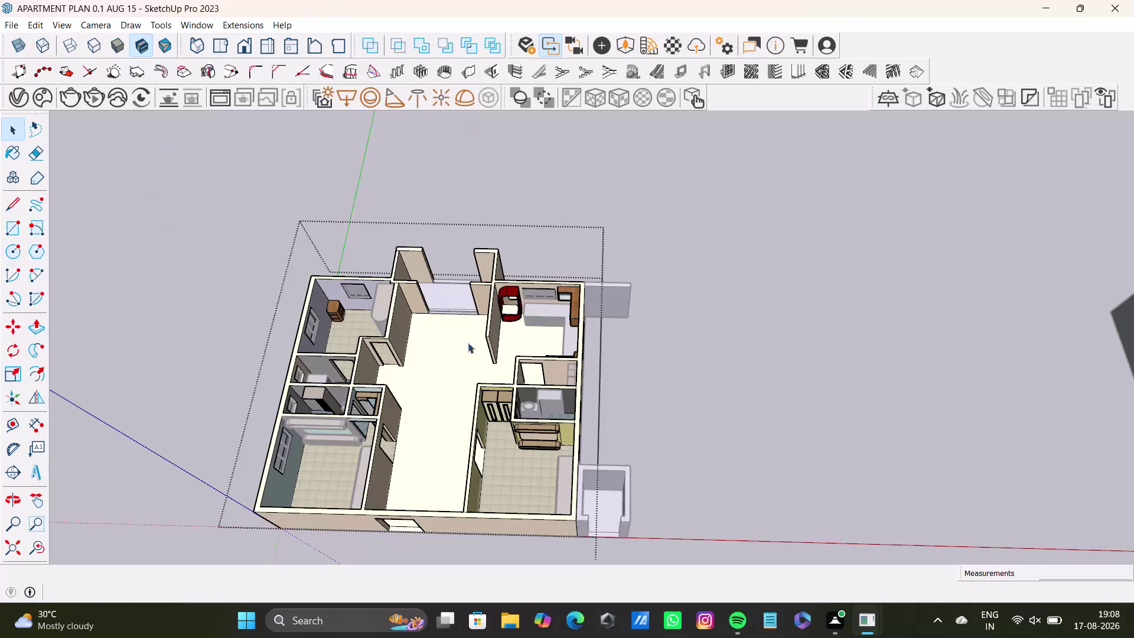
Orbit and zoom over the top-left bedroom, then across the bathrooms toward the kitchen.
click(650, 356)
click(750, 269)
scroll(up, 3)
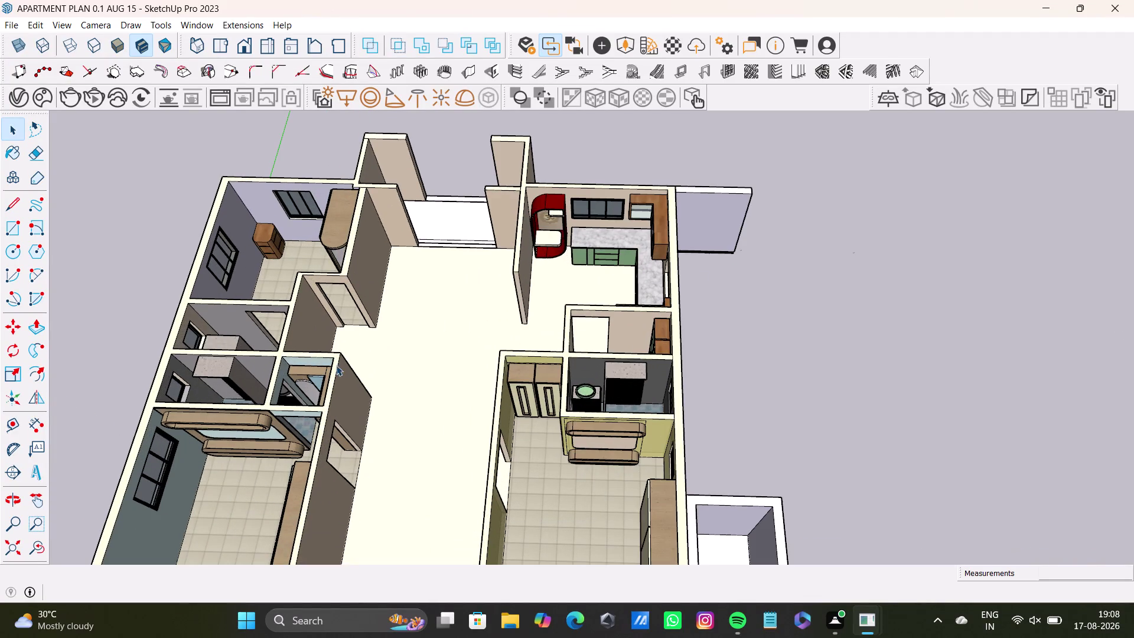
middle_drag(325, 314, 581, 388)
scroll(up, 3)
middle_drag(529, 341, 430, 400)
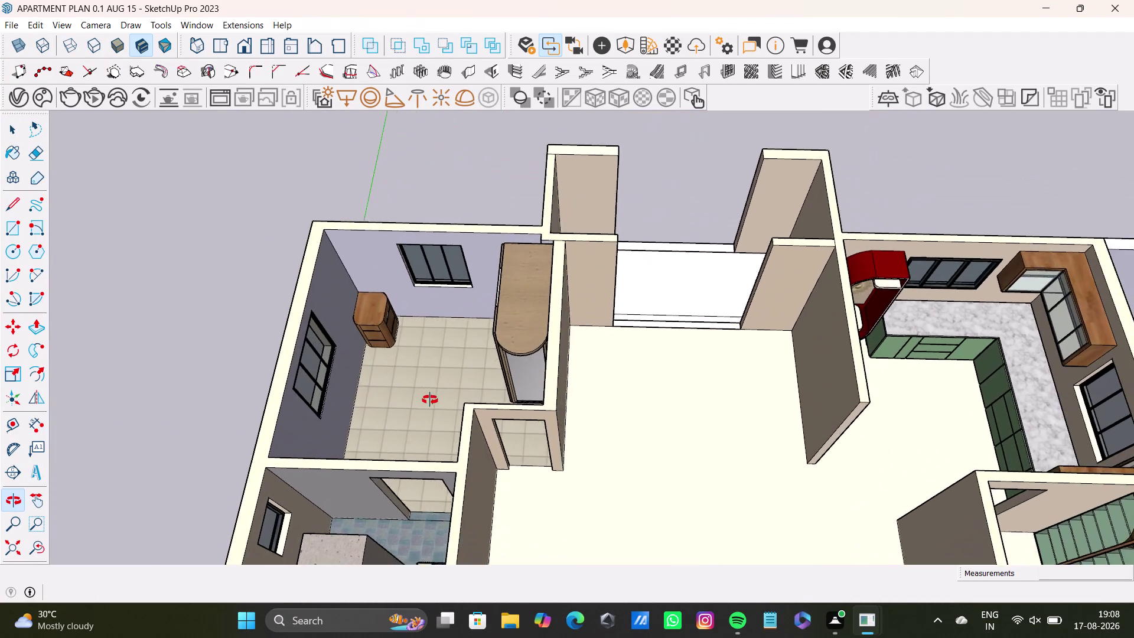
middle_drag(430, 400, 589, 239)
middle_drag(606, 366, 313, 398)
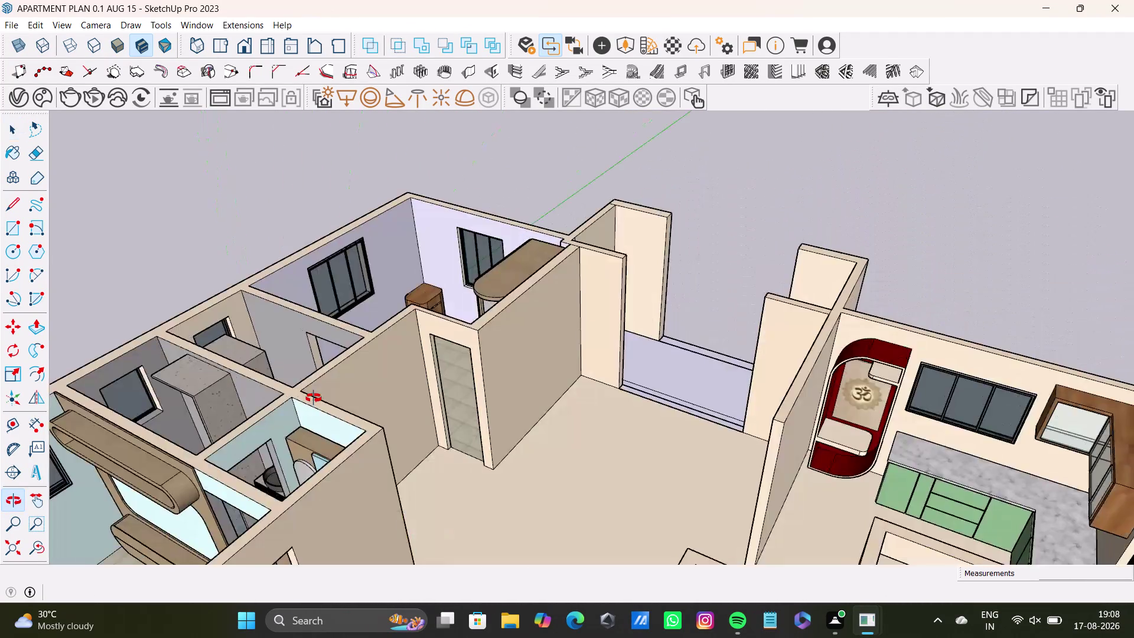
middle_drag(313, 398, 572, 534)
Pull back over the living area and tilt the view to show the kitchen's red pooja unit.
scroll(down, 3)
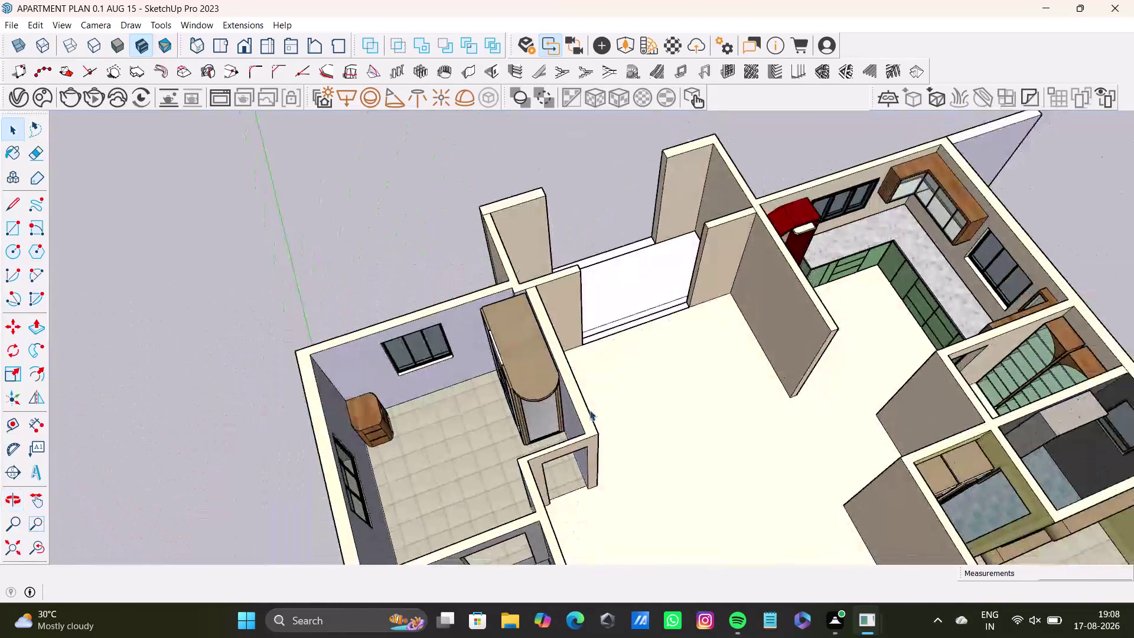
scroll(down, 3)
middle_drag(589, 408, 372, 456)
scroll(up, 3)
middle_drag(463, 402, 355, 395)
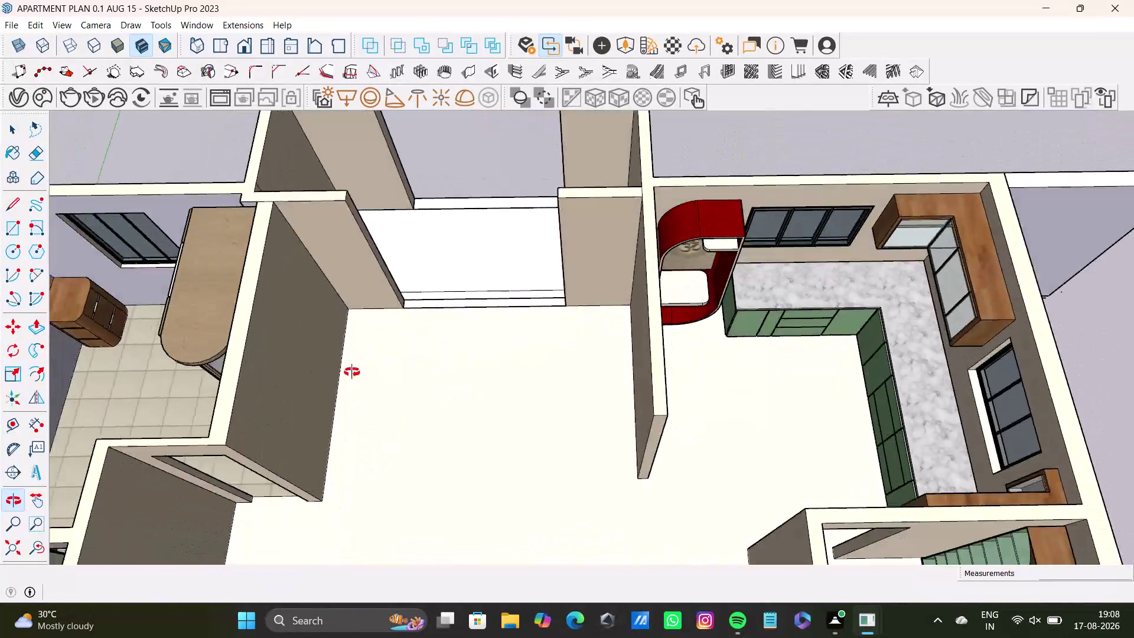
middle_drag(355, 395, 313, 293)
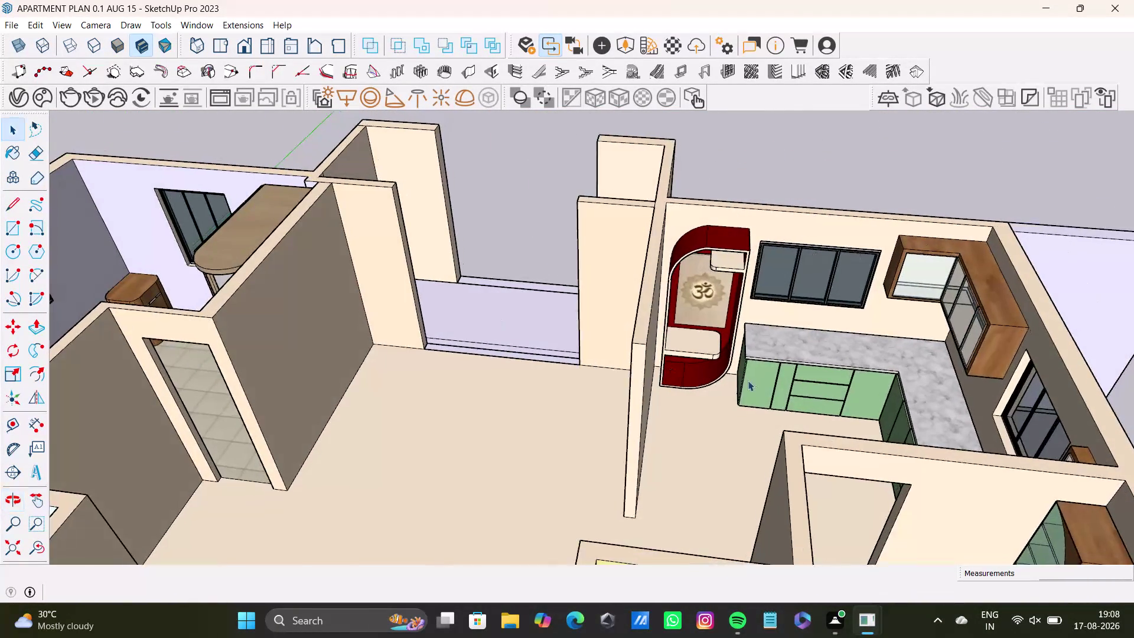
scroll(up, 3)
scroll(down, 3)
Orbit out to a wide top-down view of bedrooms and kitchen, then zoom in toward the kitchen.
middle_drag(279, 354, 533, 327)
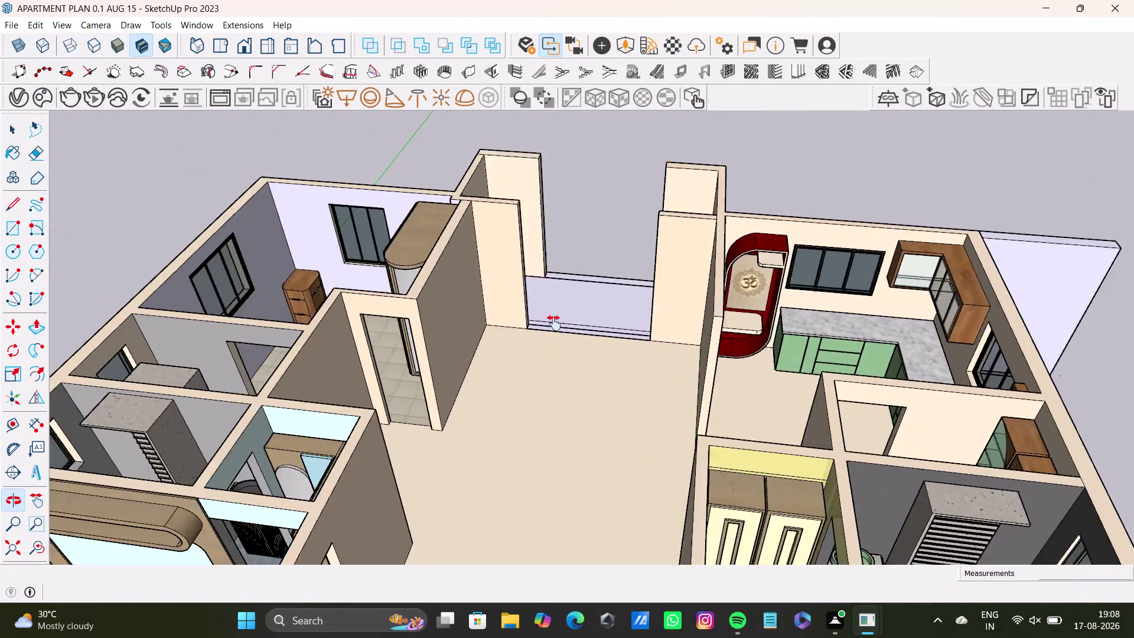
middle_drag(532, 327, 554, 323)
scroll(down, 3)
middle_drag(537, 381, 386, 333)
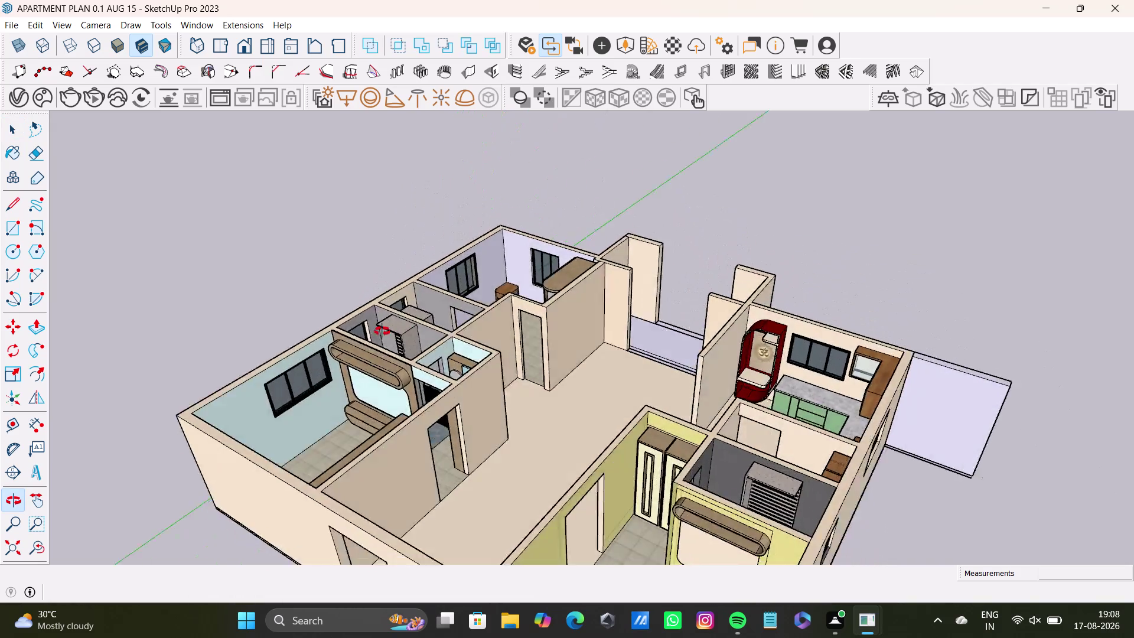
middle_drag(385, 333, 624, 487)
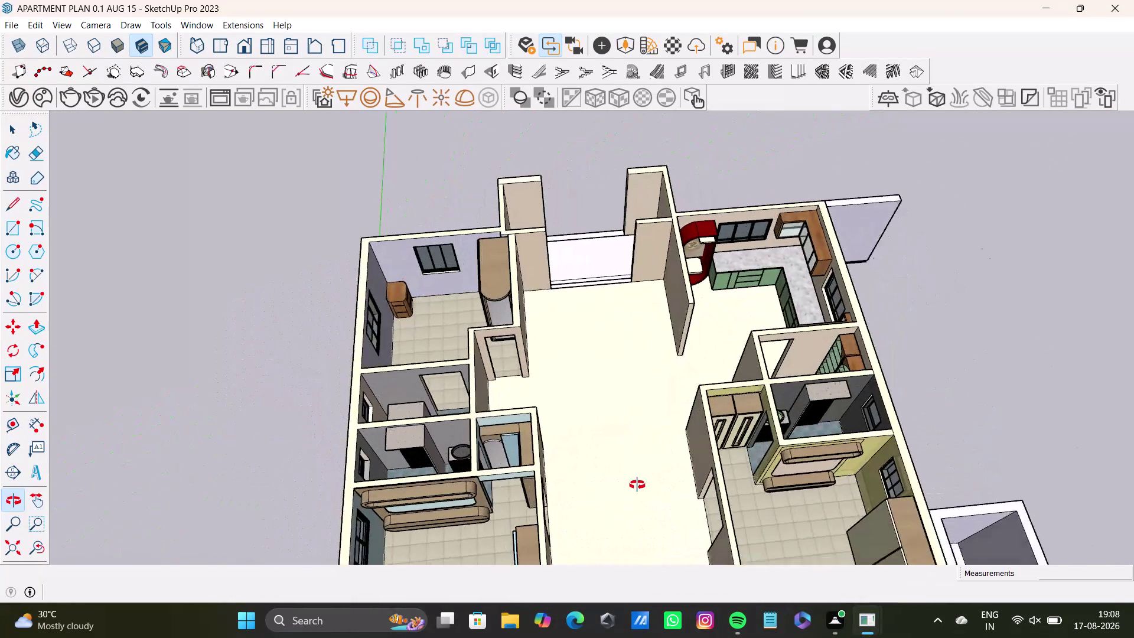
middle_drag(623, 487, 644, 483)
scroll(up, 3)
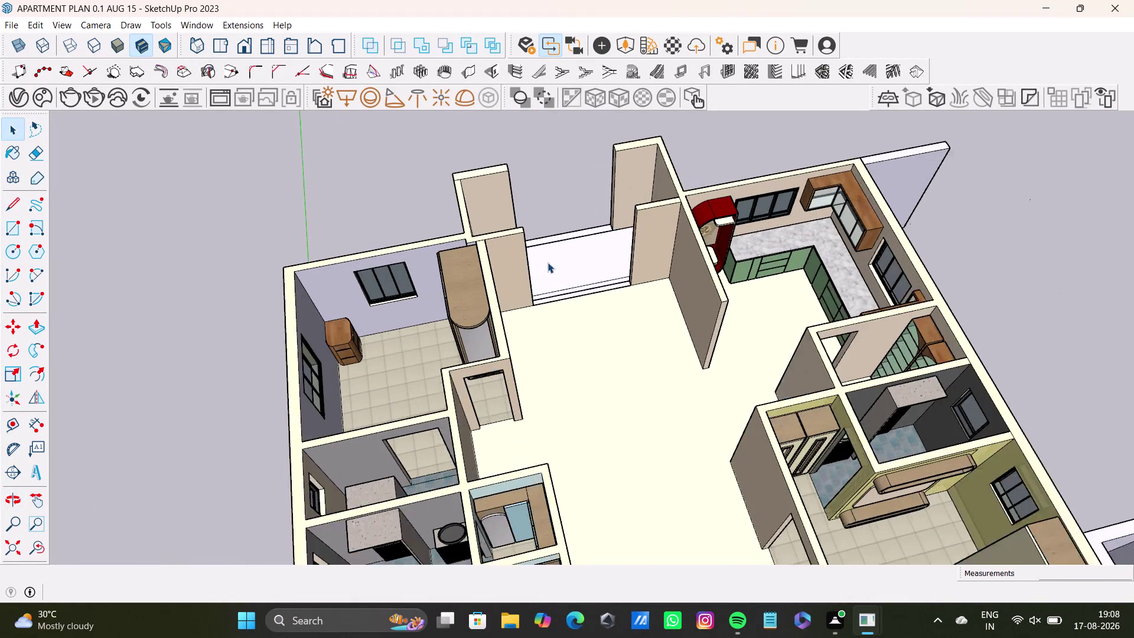
scroll(up, 3)
middle_drag(579, 255, 376, 374)
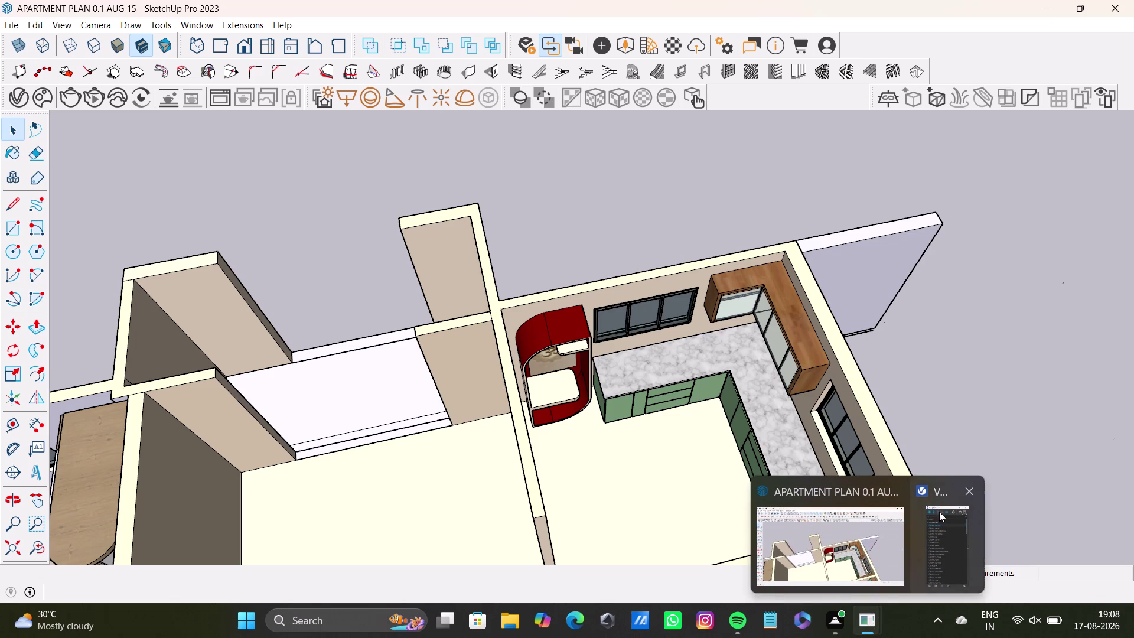
click(969, 494)
click(912, 637)
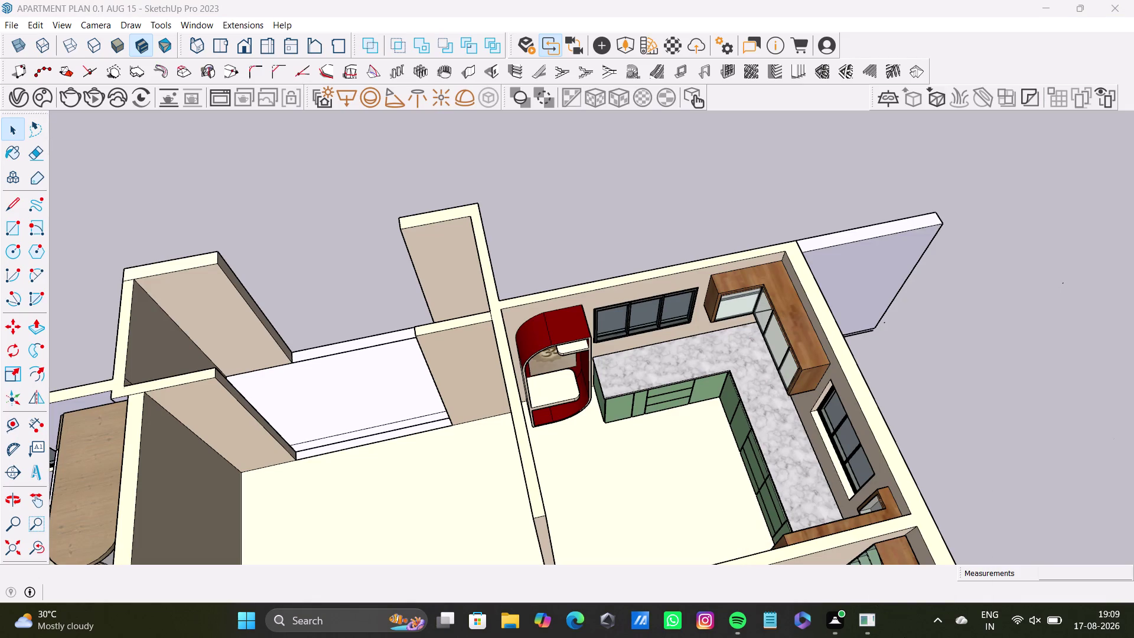